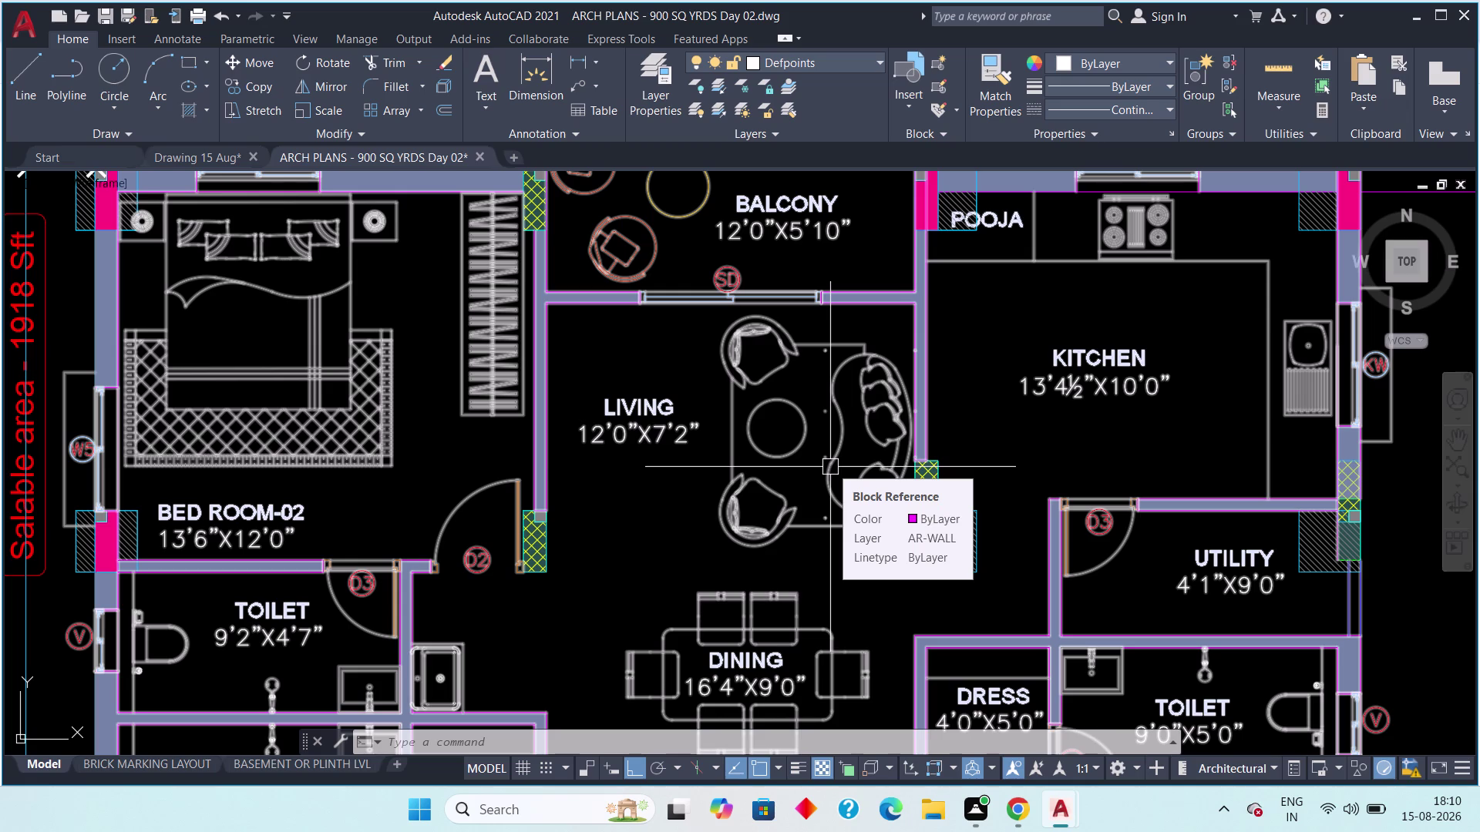
Survey the ARCH PLANS bedrooms and living area, then return to Drawing 15 Aug.
scroll(down, 3)
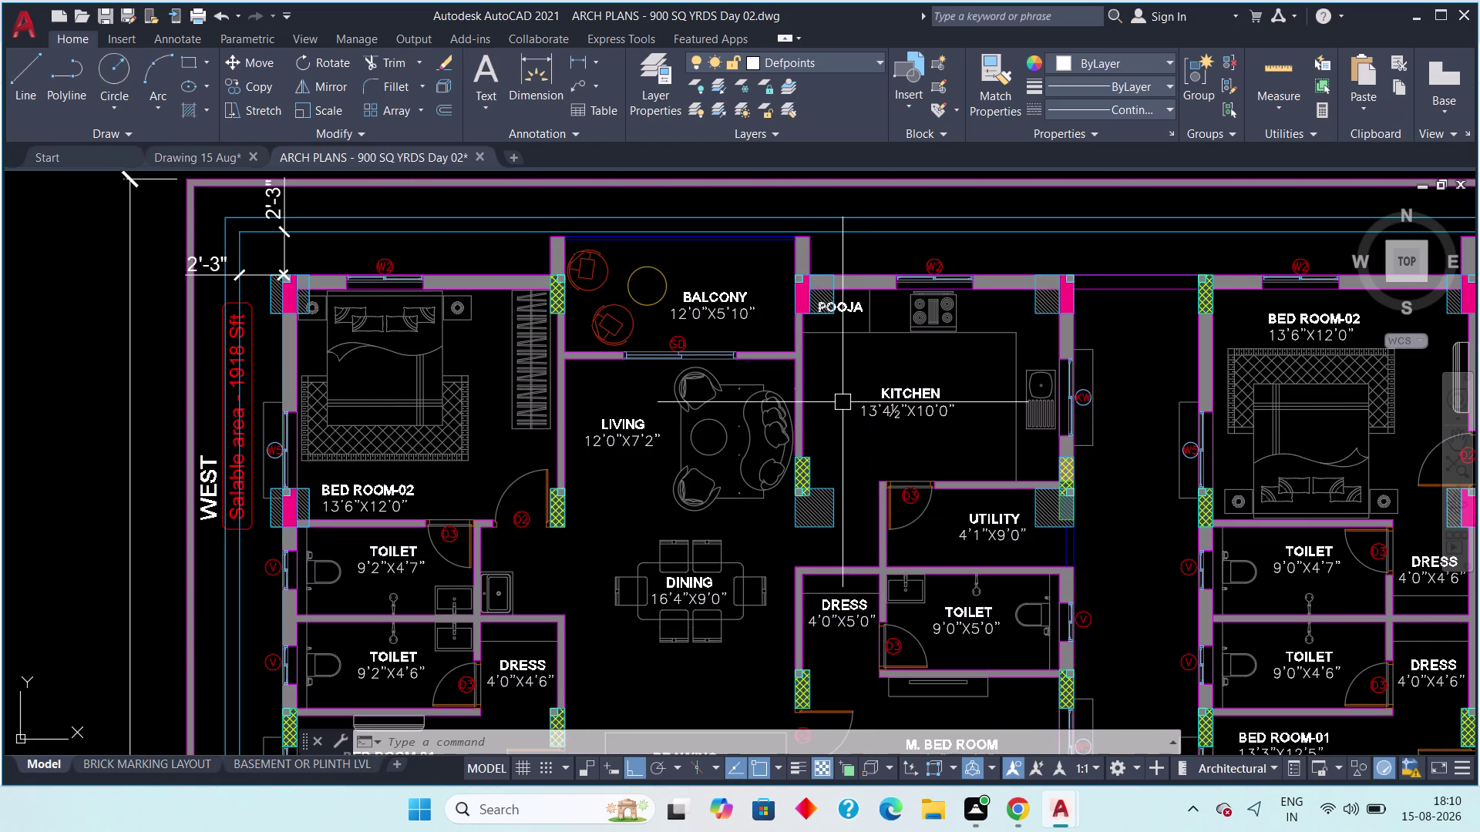
scroll(down, 3)
middle_drag(765, 405, 735, 436)
scroll(up, 3)
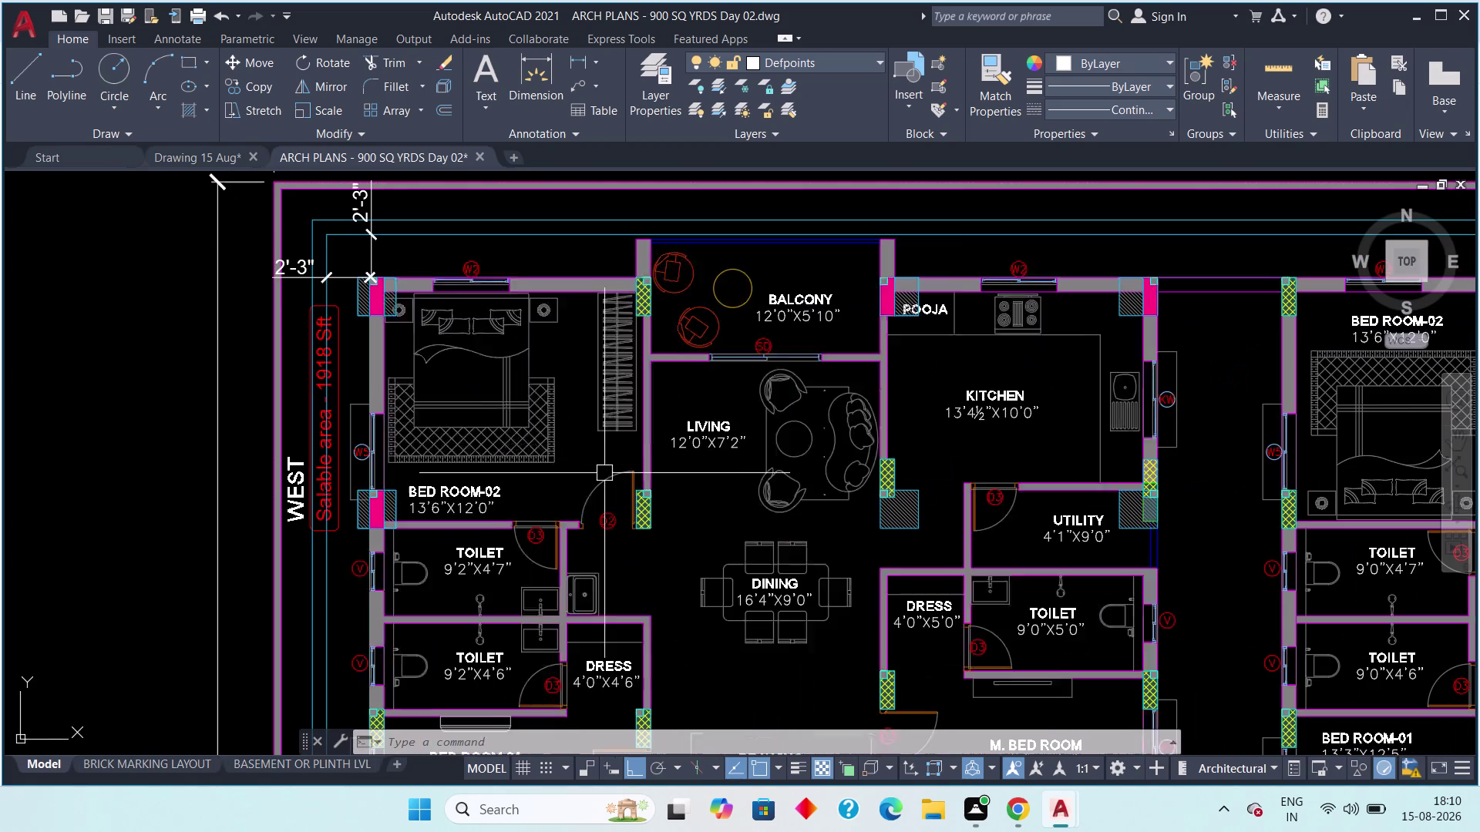
middle_drag(591, 481, 675, 465)
scroll(up, 3)
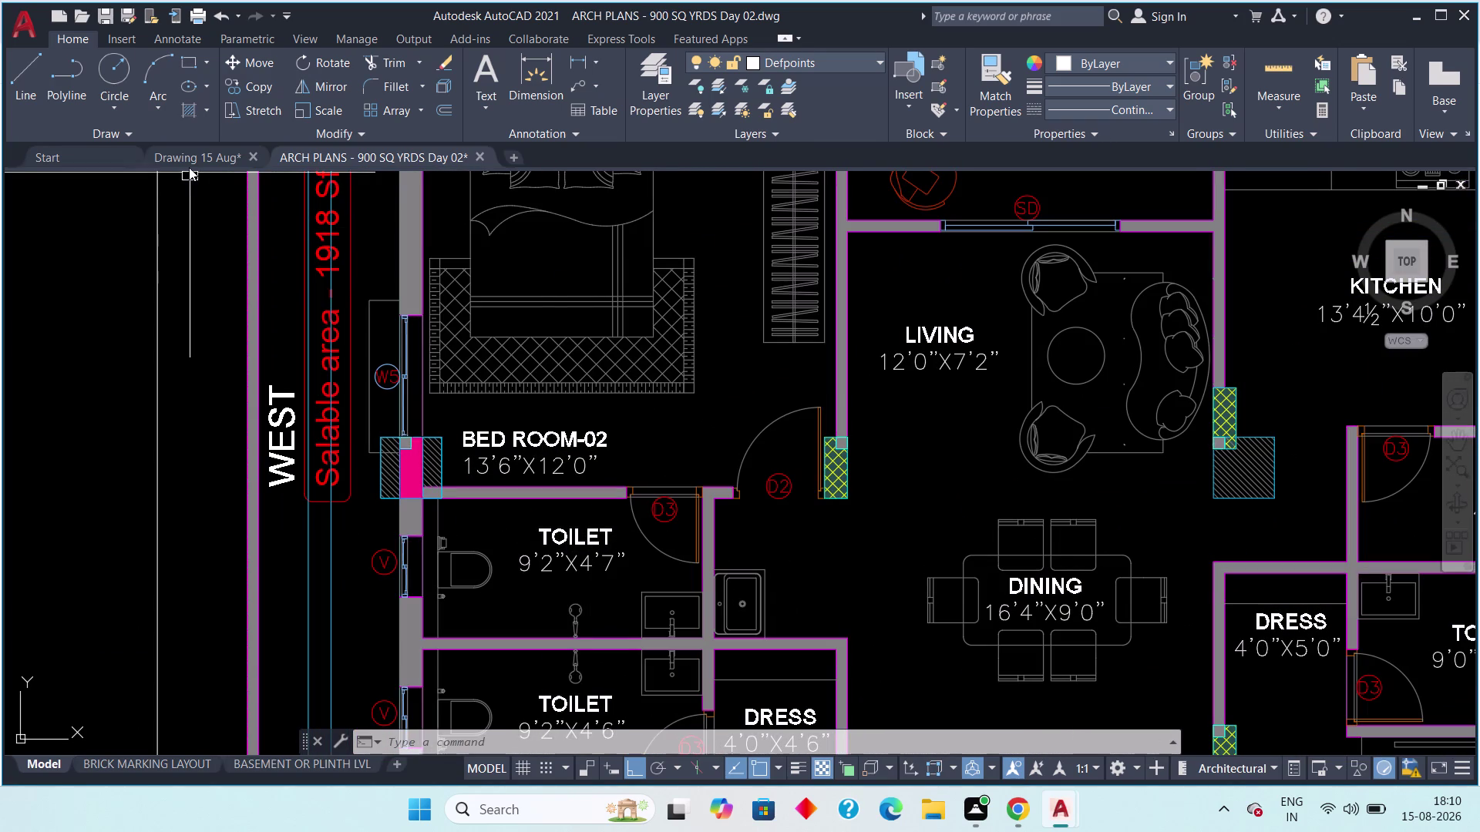
click(185, 156)
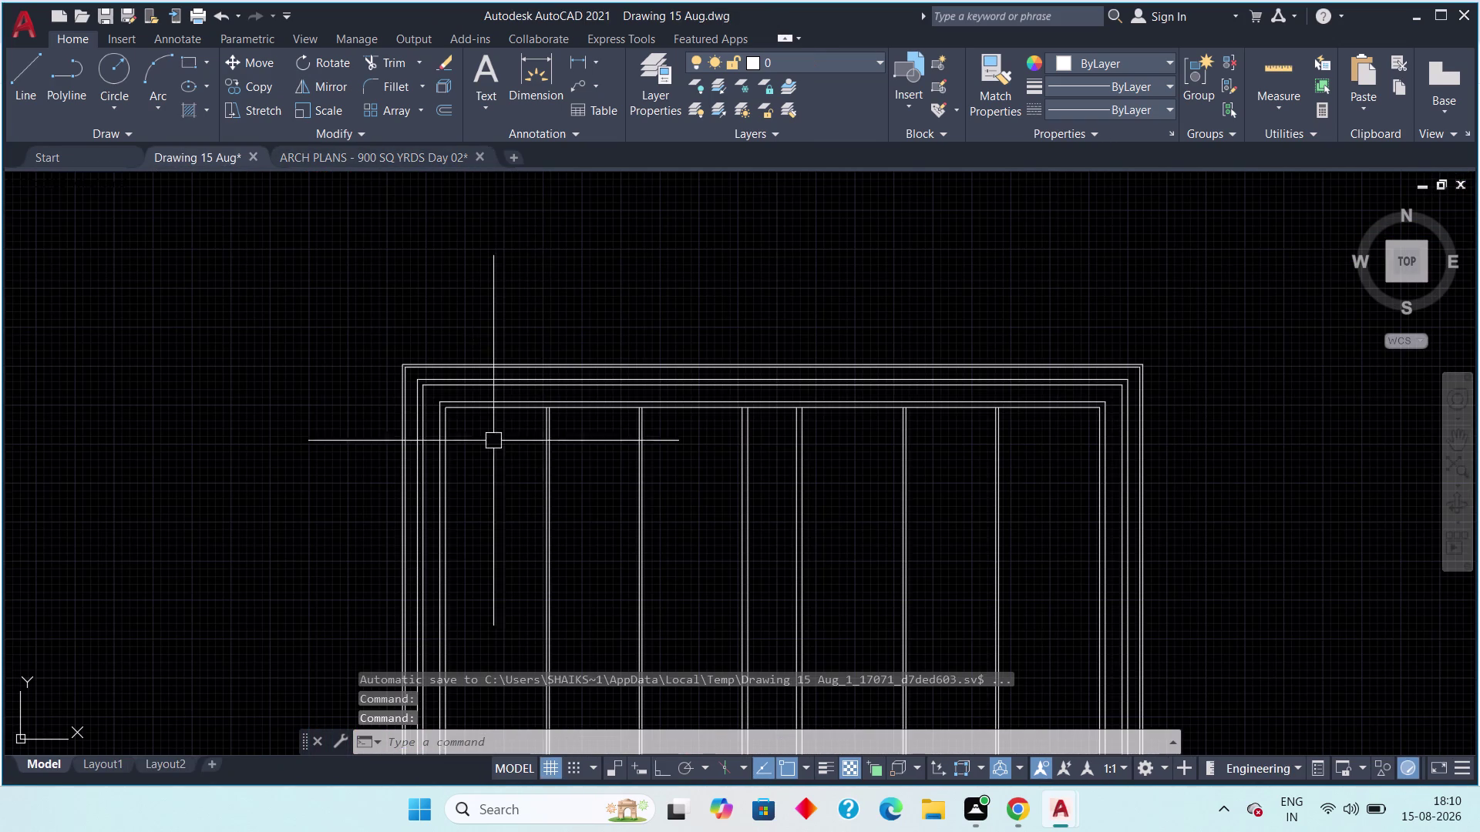
Clear pending commands and start OFFSET with a 12' distance.
scroll(up, 3)
key(Escape)
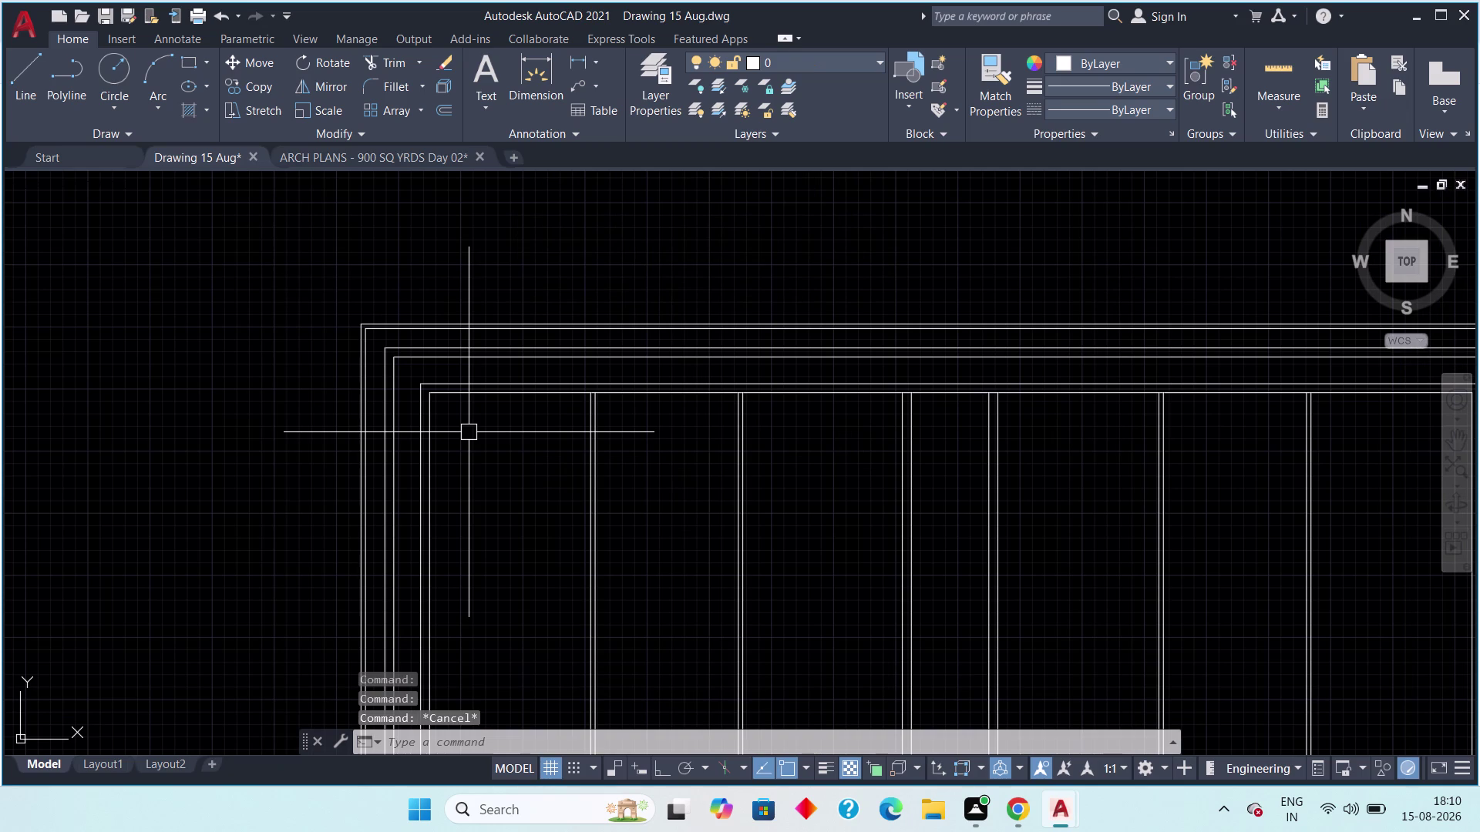
key(Escape)
key(Escape)
text(off)
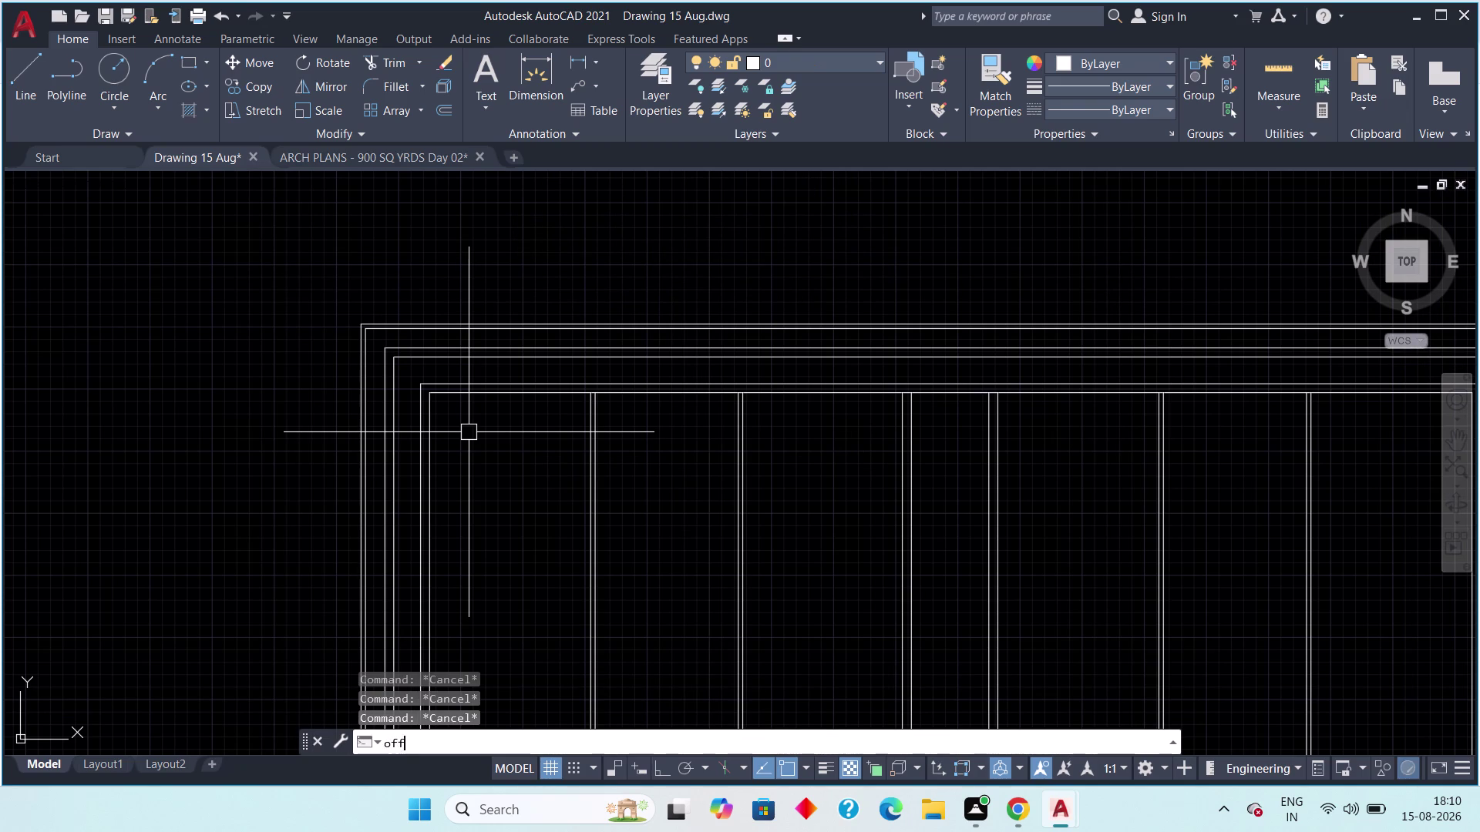
key(space)
text(n)
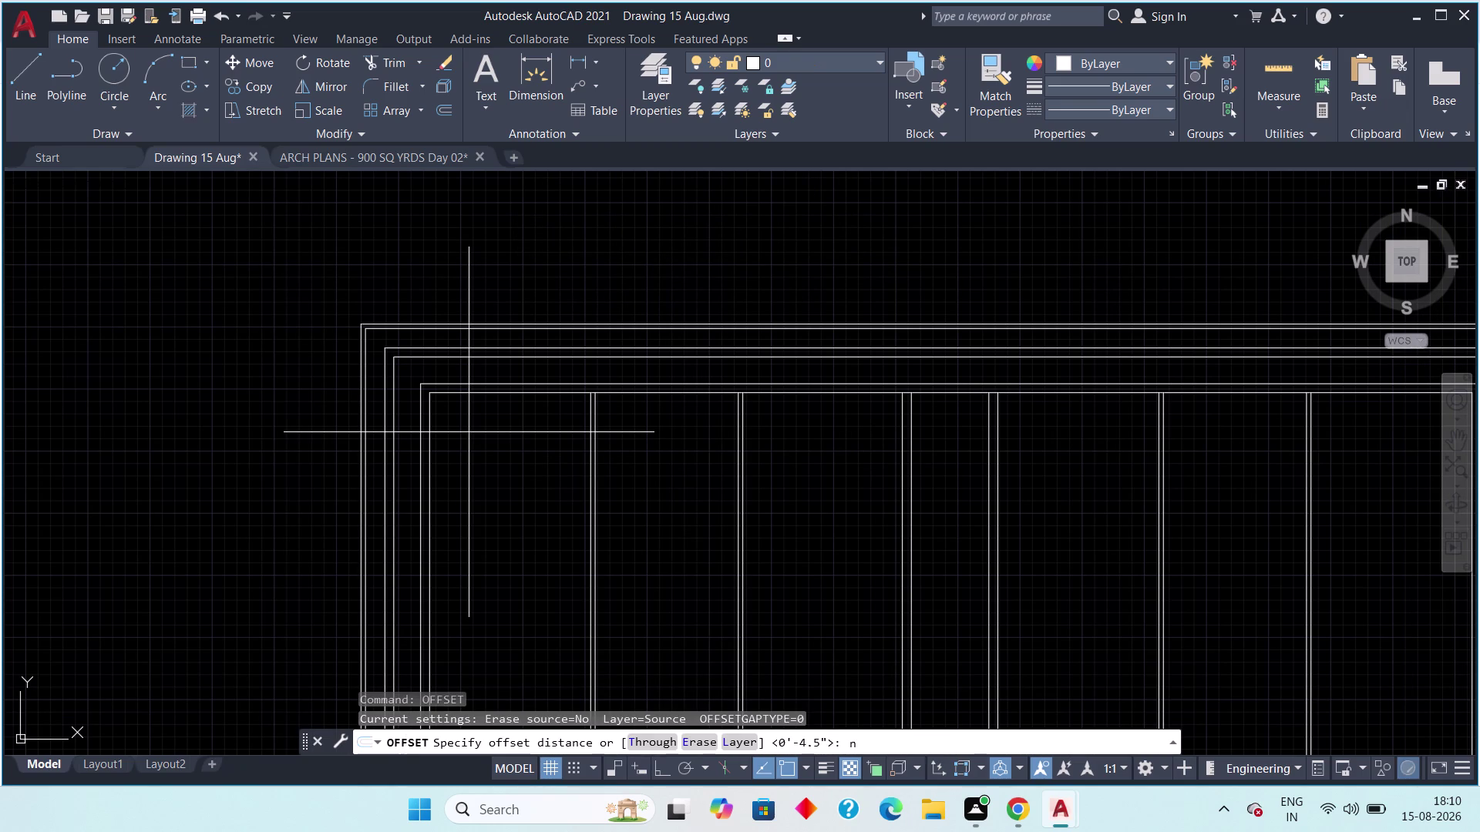
key(BackSpace)
text(12)
text(')
key(space)
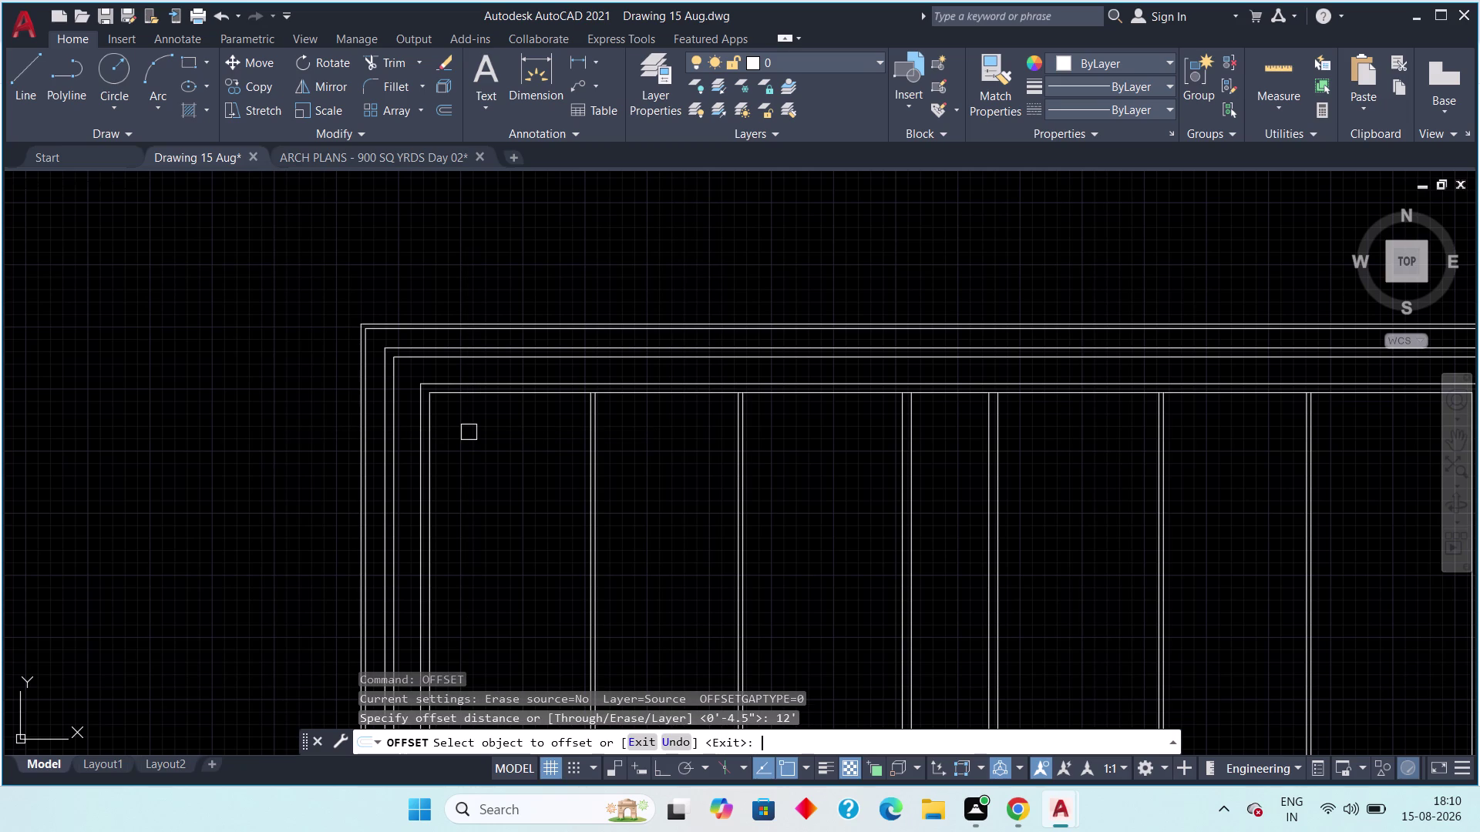
Offset the innermost top horizontal line 12' downward.
drag(492, 393, 491, 401)
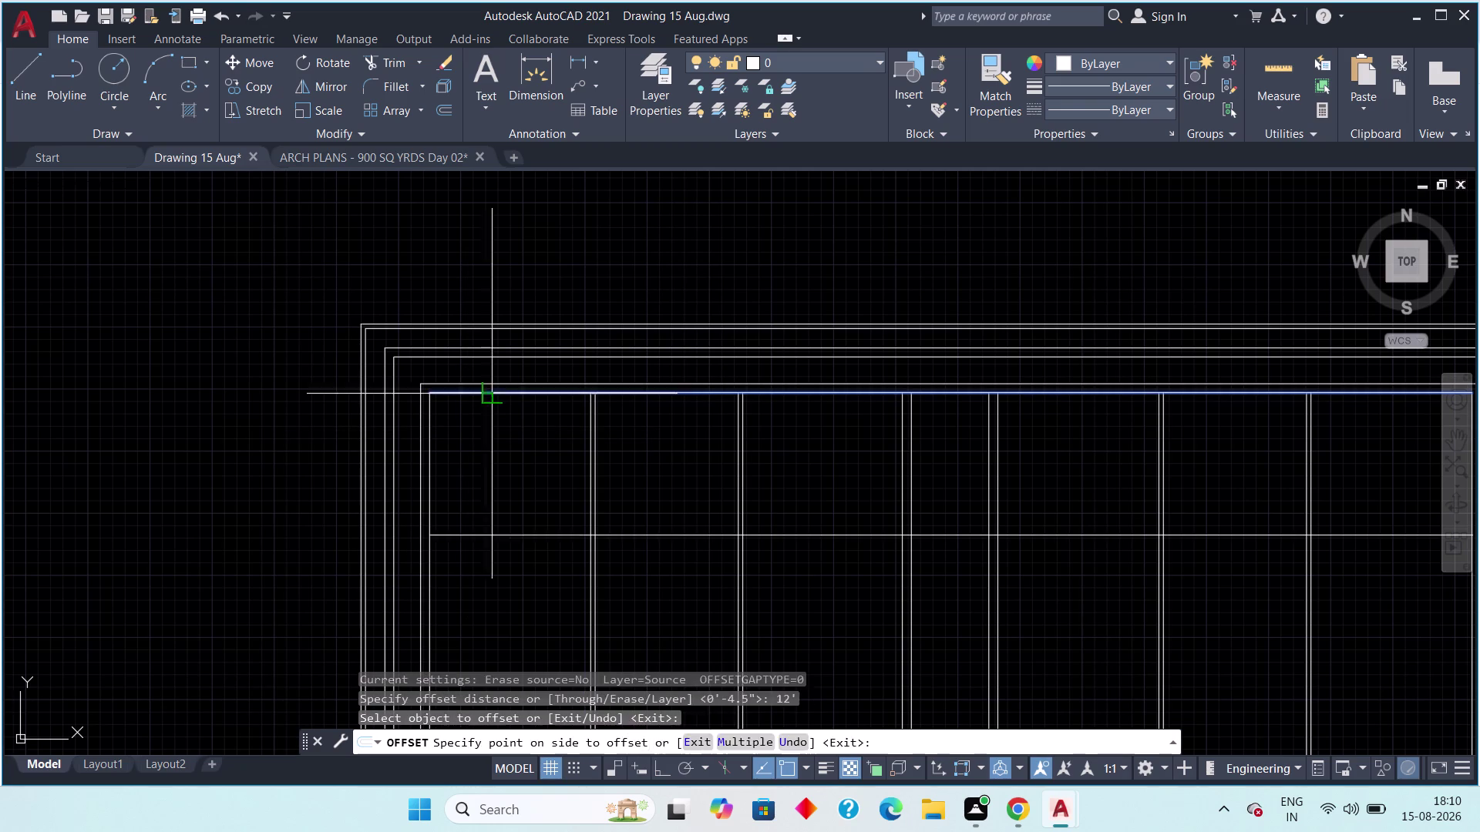
drag(492, 400, 489, 437)
click(486, 542)
middle_drag(501, 570, 503, 549)
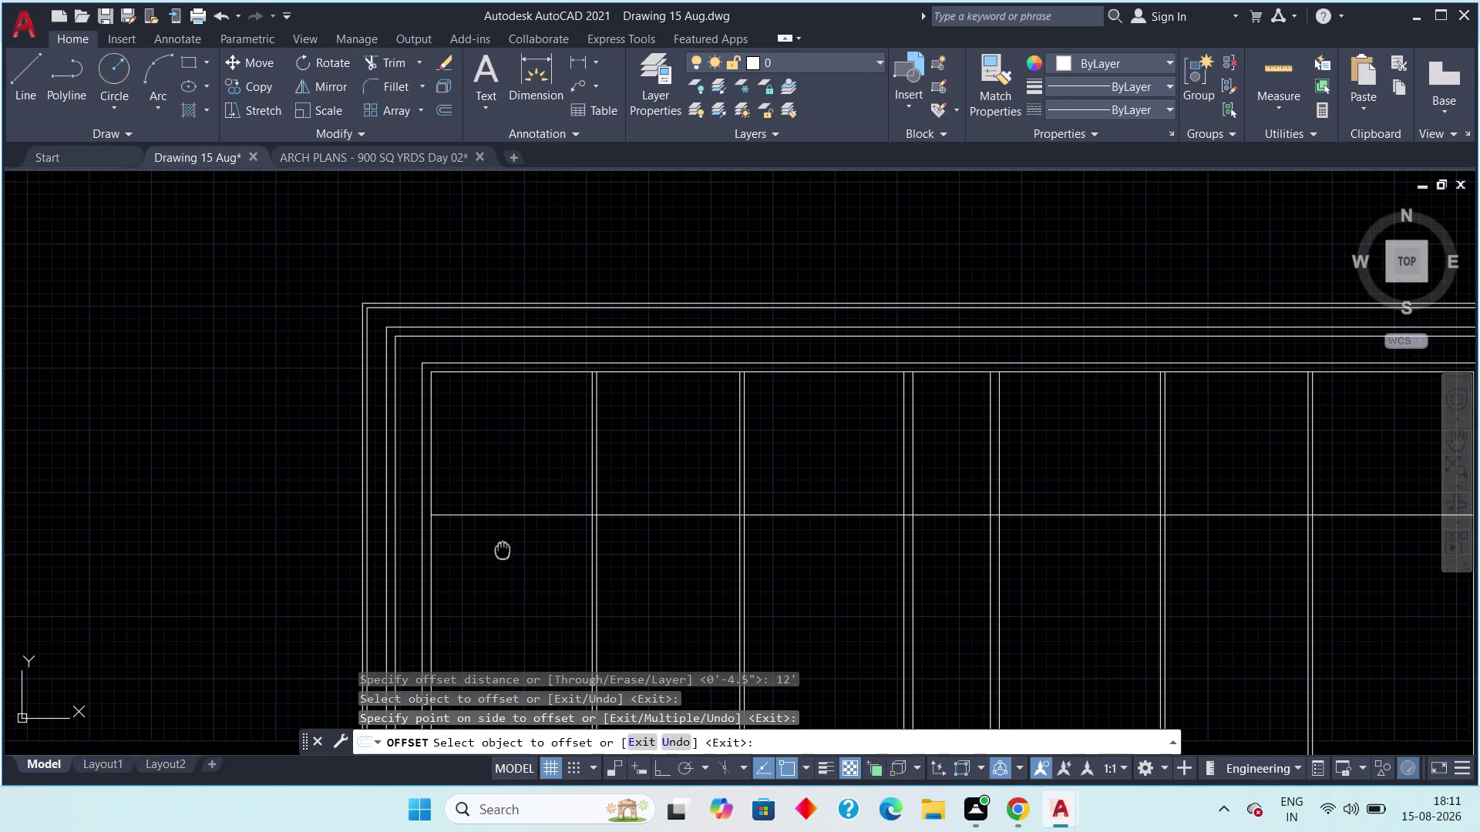
Offset the new 12' grid line 4.5" downward to form a wall pair.
middle_drag(503, 549, 504, 548)
key(Escape)
key(space)
text(4)
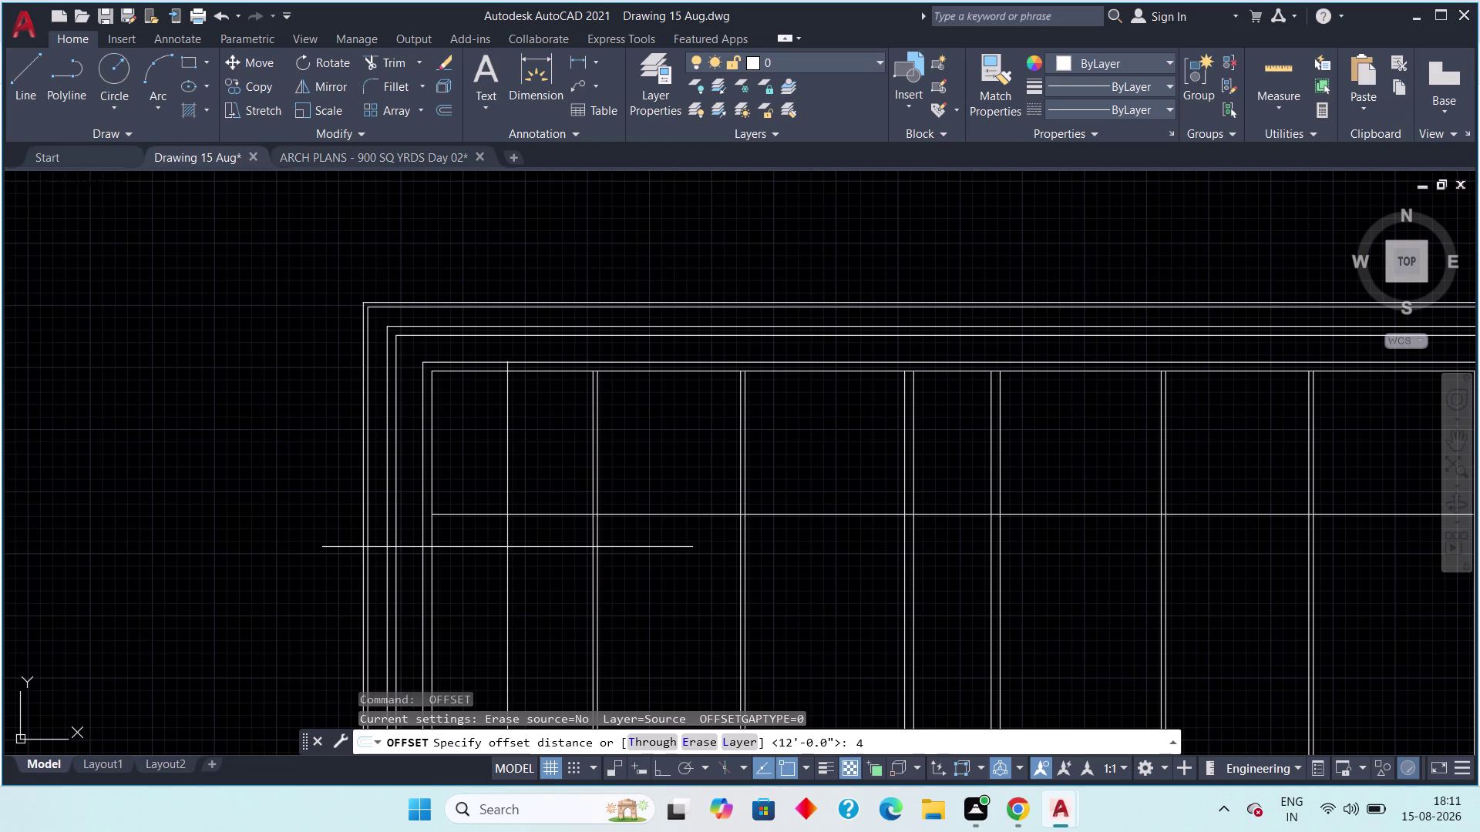
text(.5")
key(space)
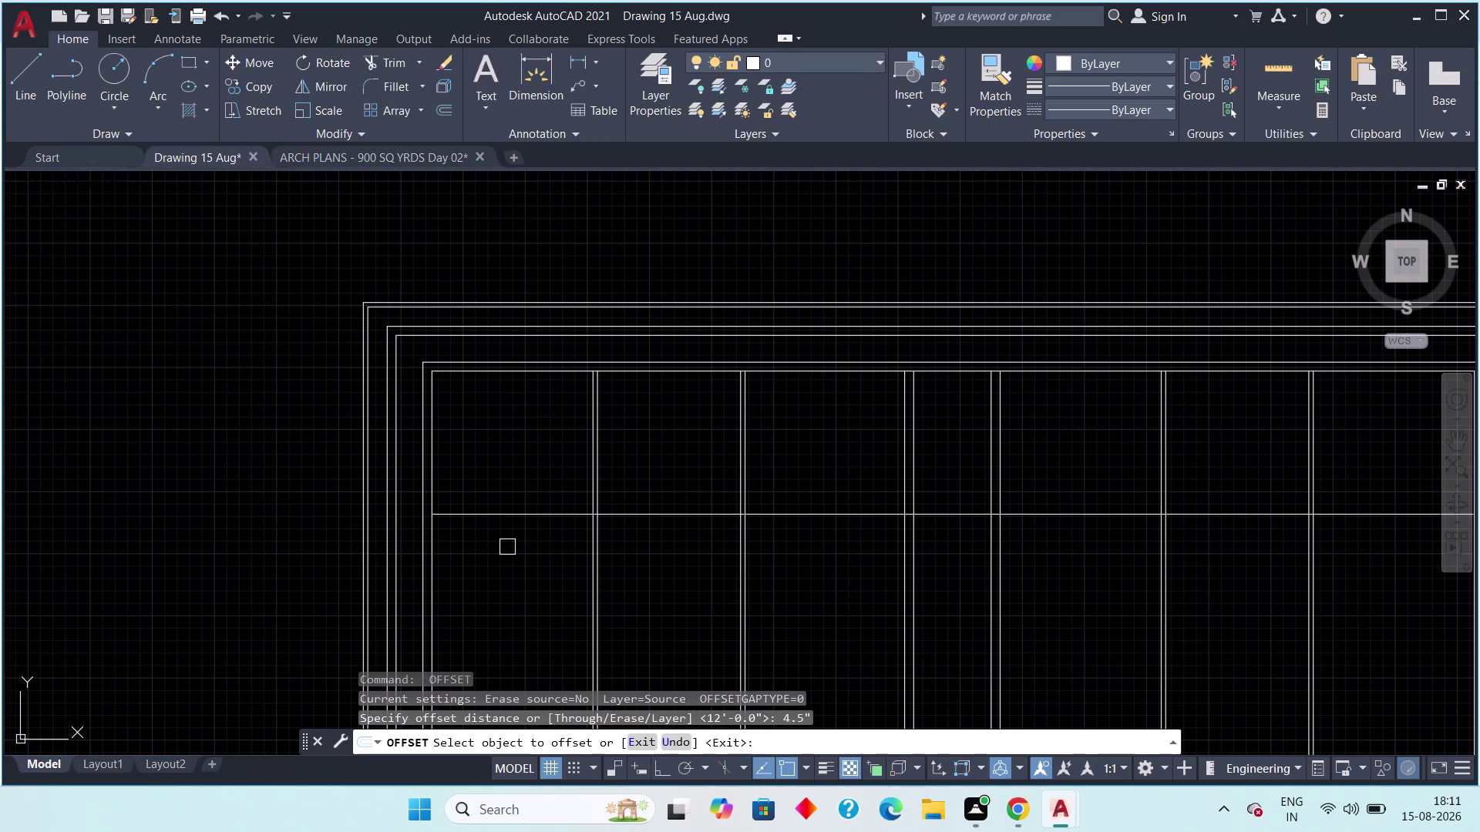
click(517, 518)
click(498, 593)
key(Escape)
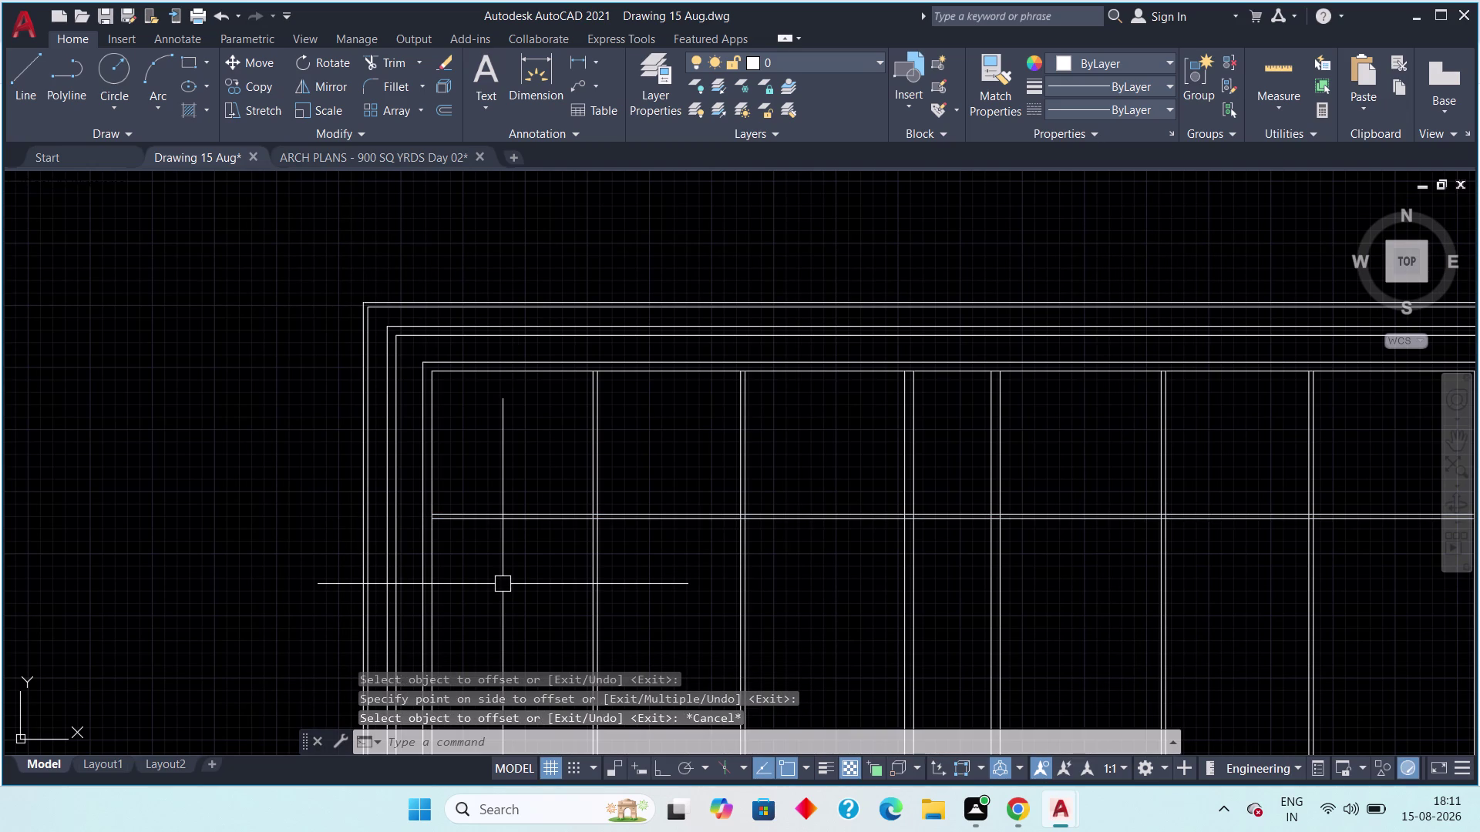
Offset the lower wall line 4'7" further down.
key(space)
text(4')
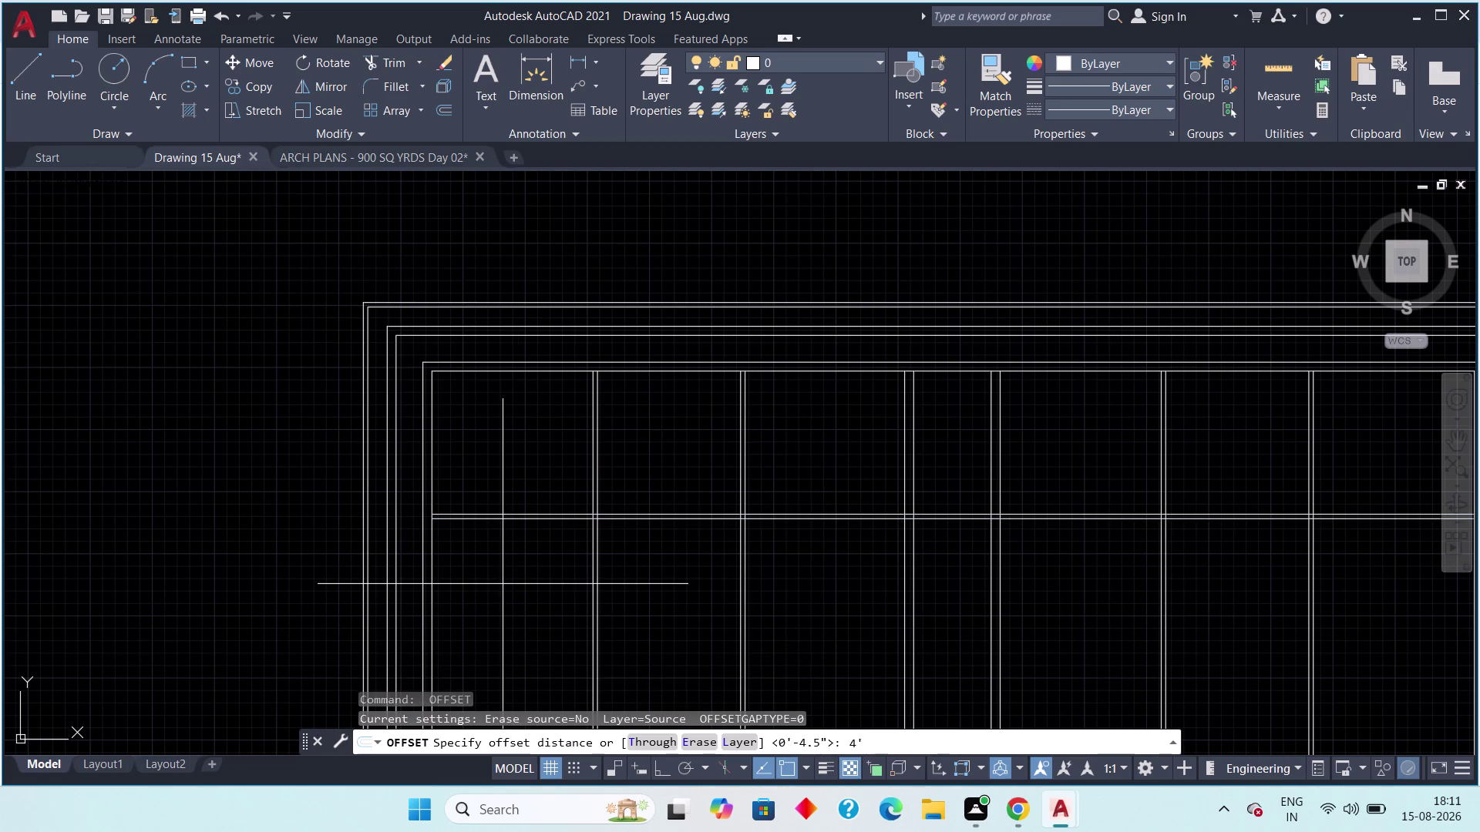
text(7":)
key(BackSpace)
key(space)
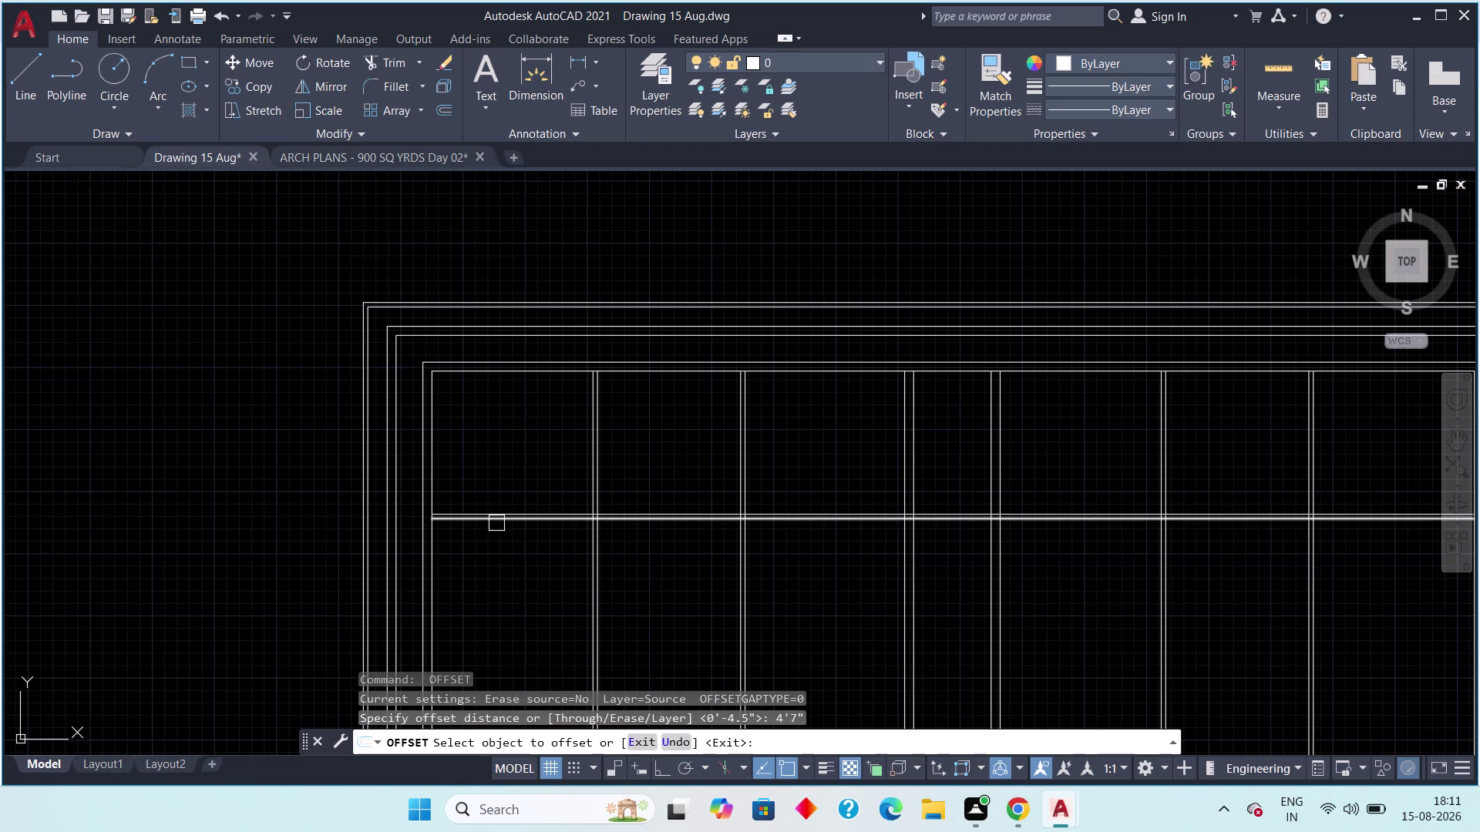
drag(496, 523, 497, 545)
click(498, 552)
key(Escape)
Offset that 4'7" line 4.5" downward to complete the second wall pair.
key(space)
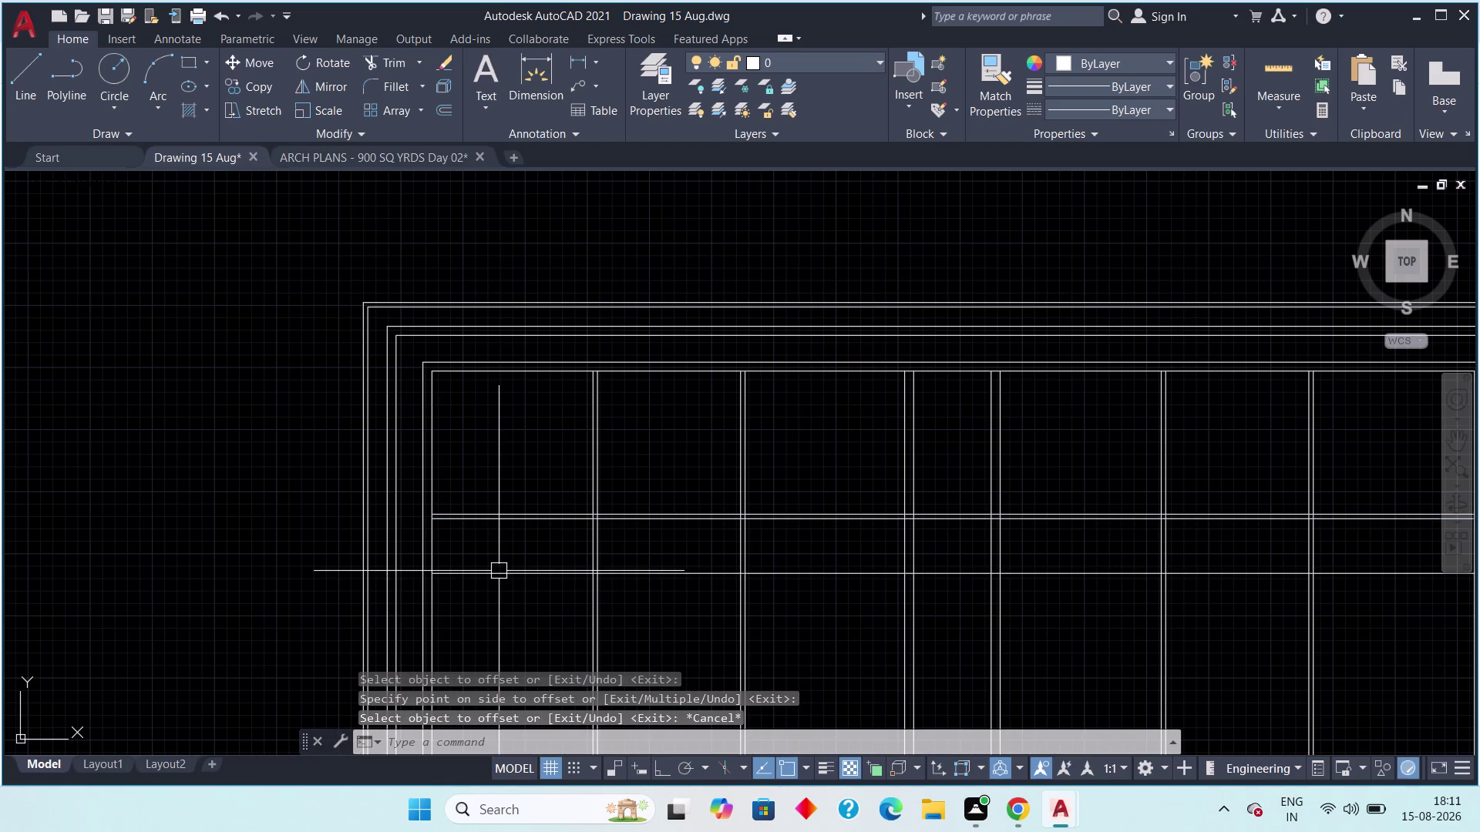
text(4.5")
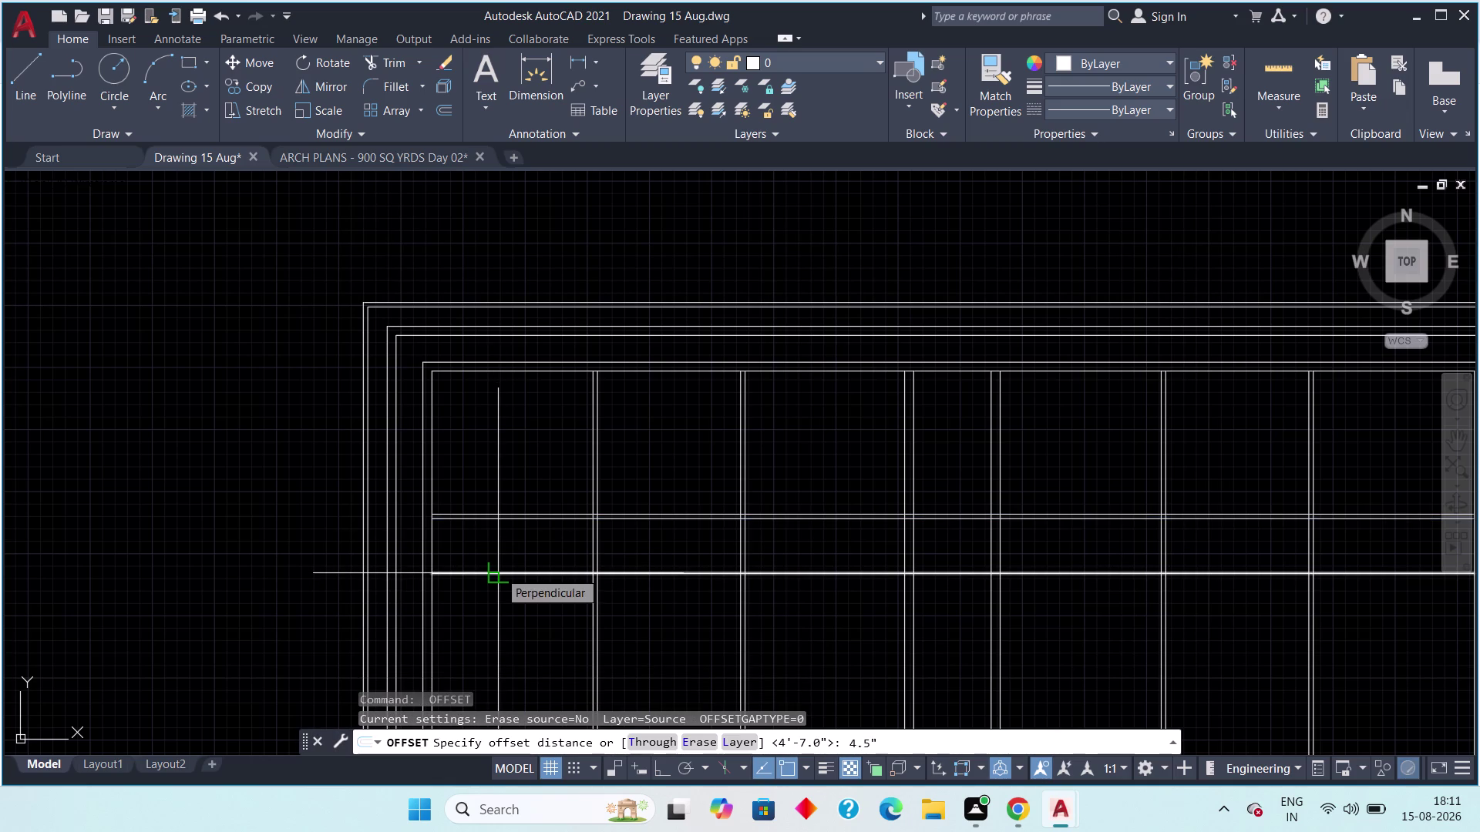
key(space)
drag(498, 571, 504, 587)
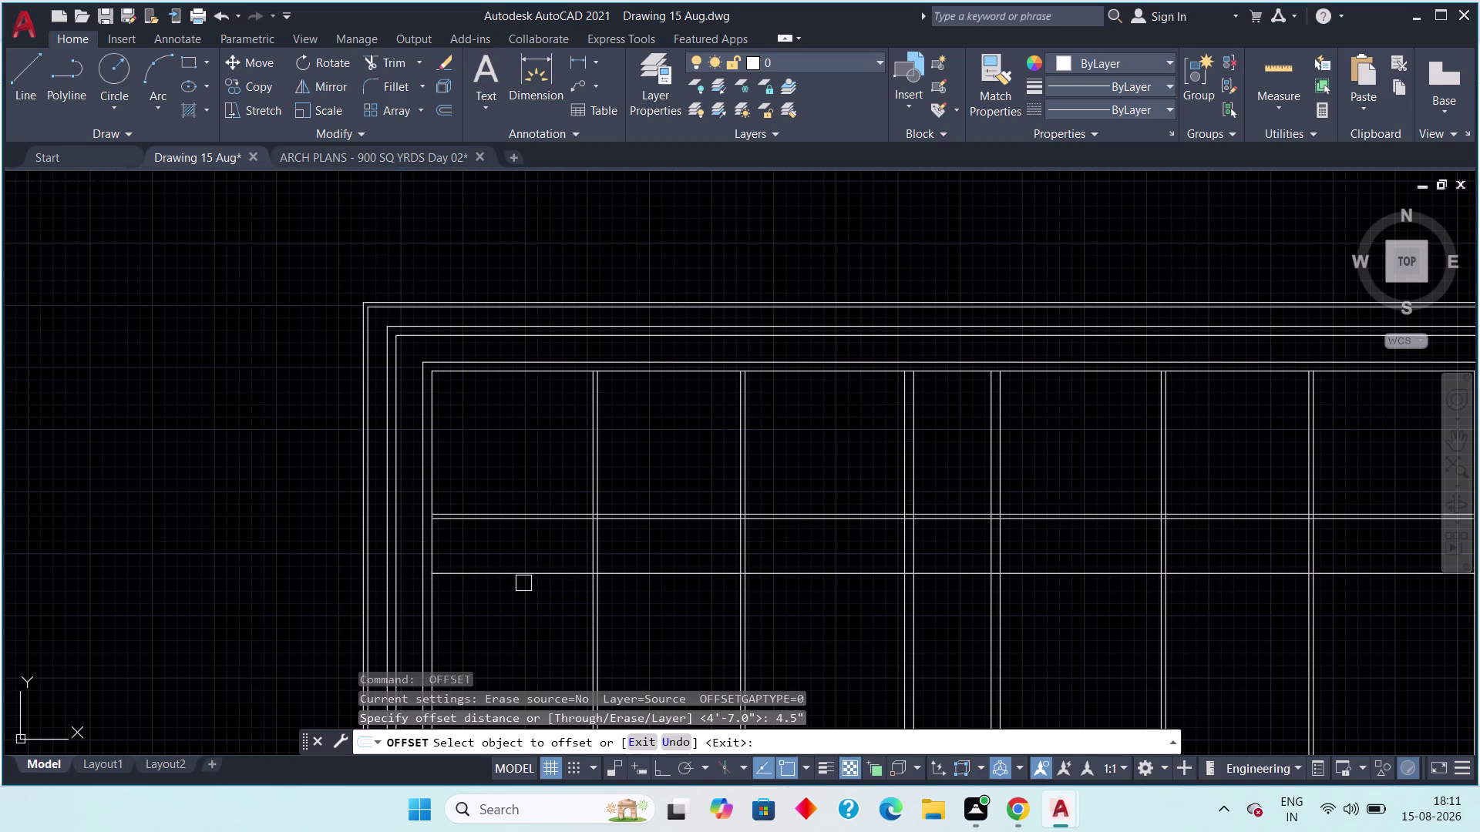
drag(527, 576, 536, 604)
click(541, 610)
key(Escape)
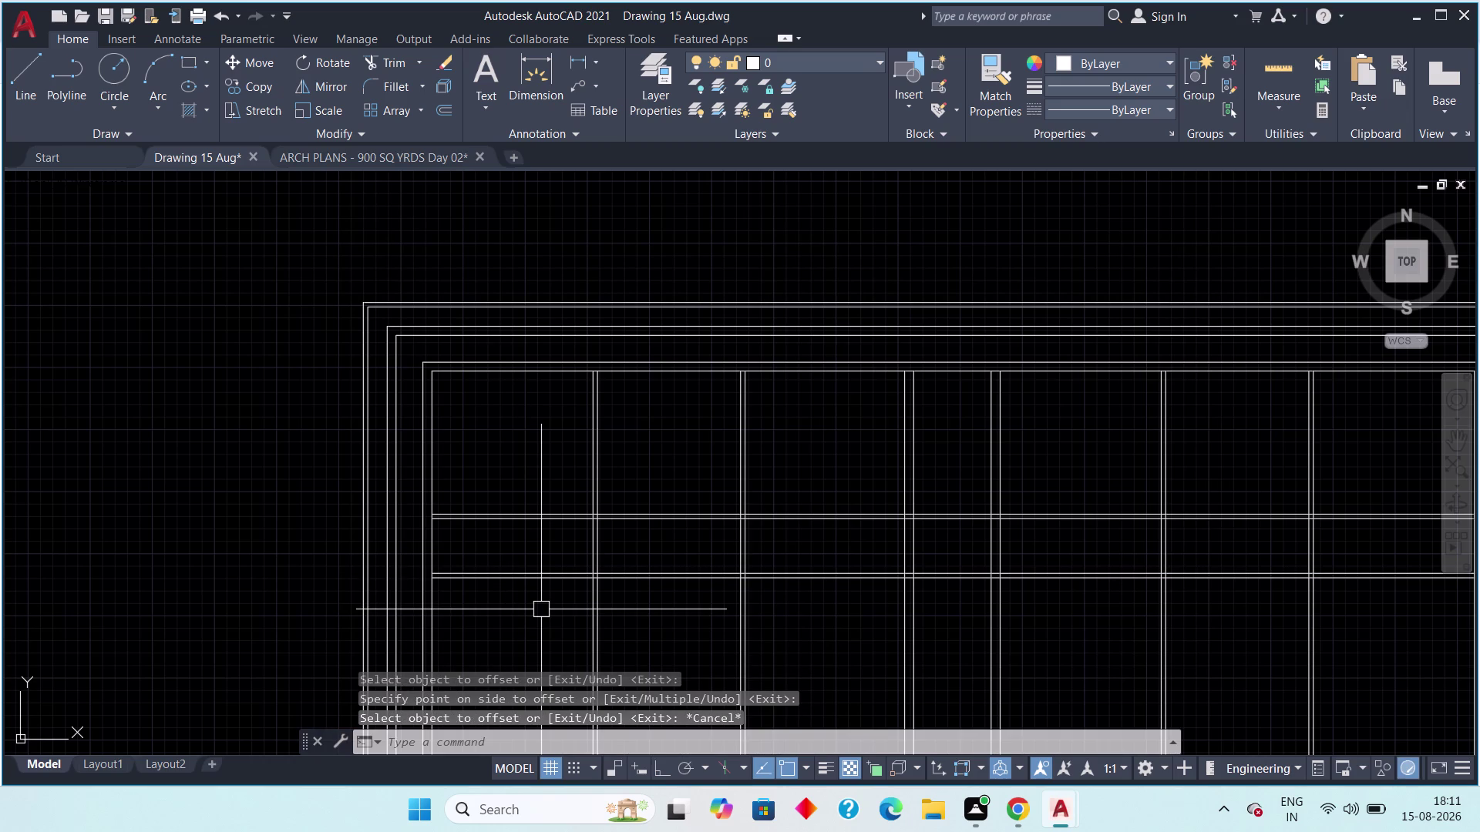